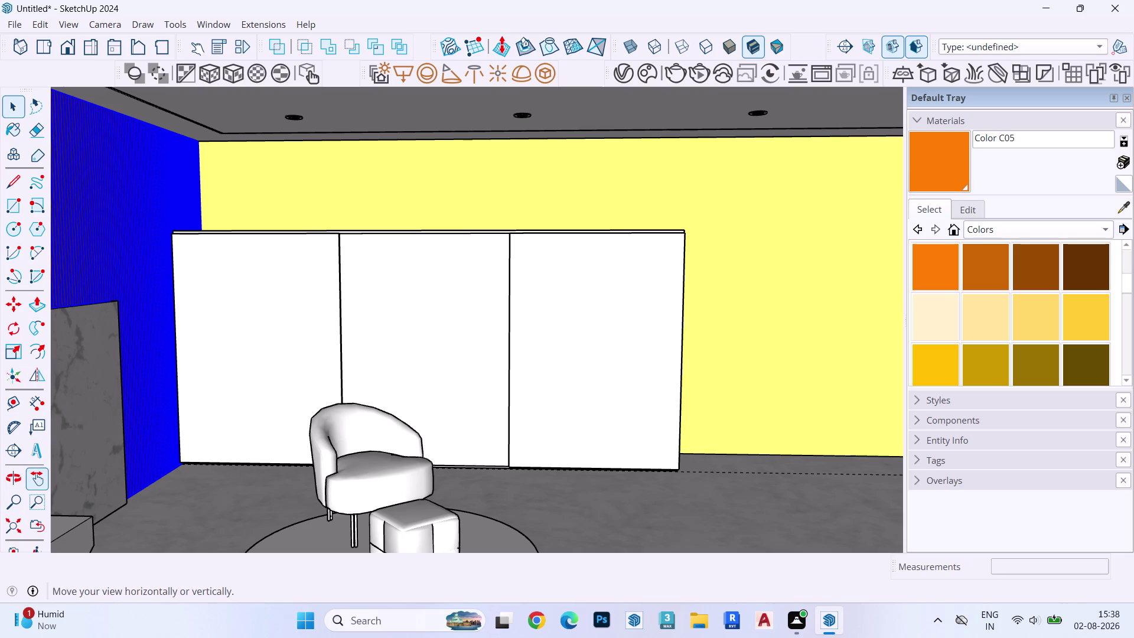
Return to the previous view and orbit past the wardrobe until the room is seen from outside.
scroll(down, 3)
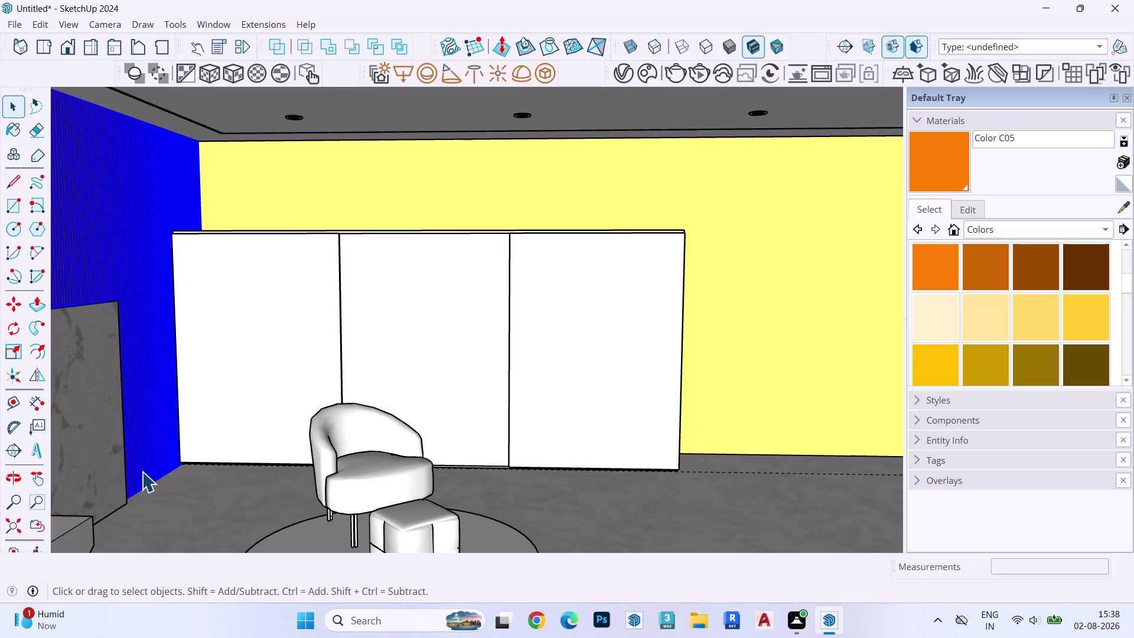
scroll(down, 3)
scroll(down, 3)
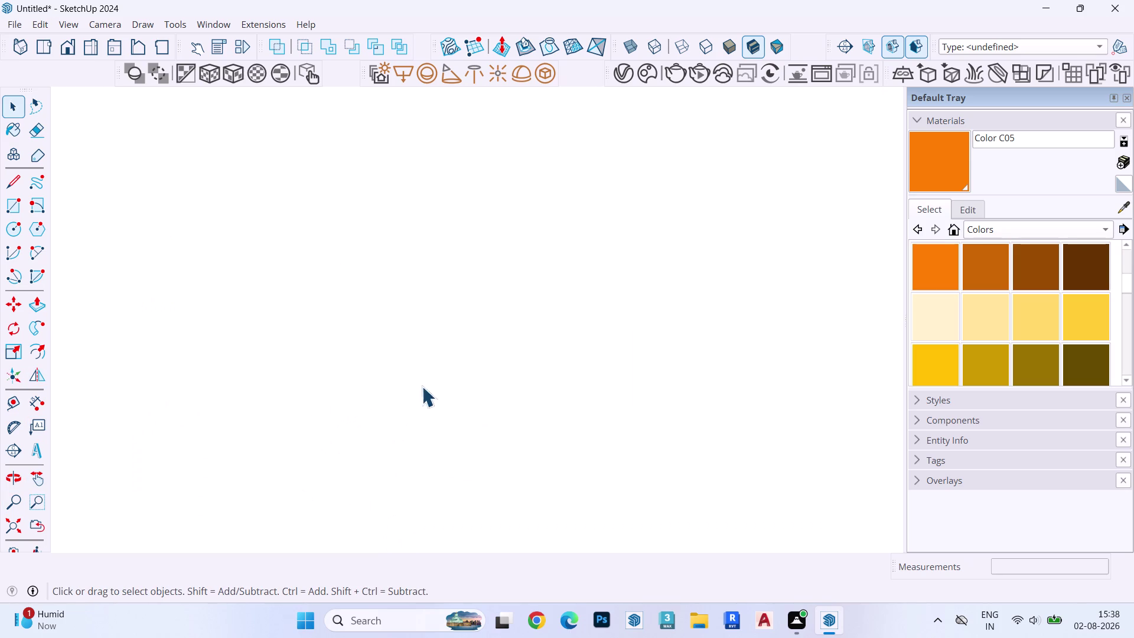
click(41, 522)
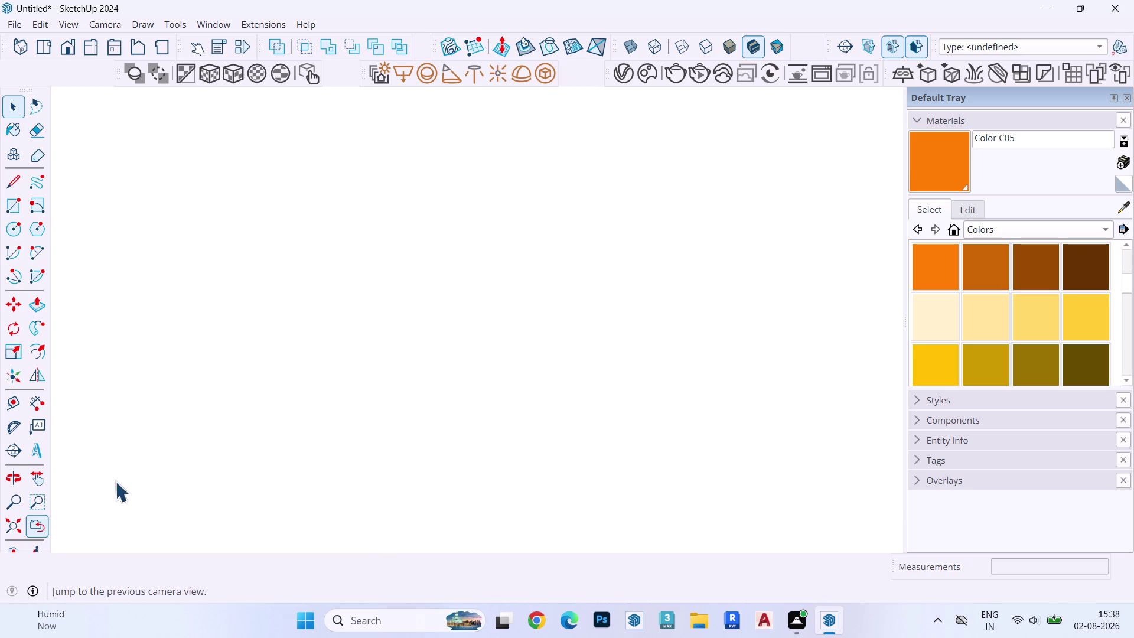
middle_drag(473, 388, 247, 416)
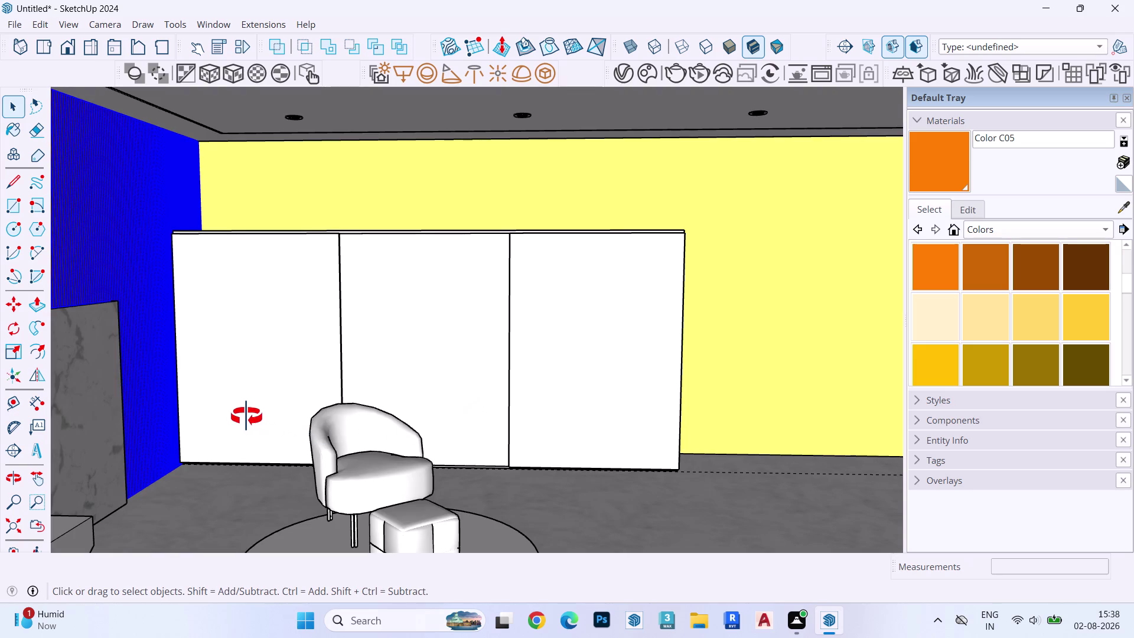
middle_drag(246, 416, 245, 416)
middle_drag(456, 348, 262, 367)
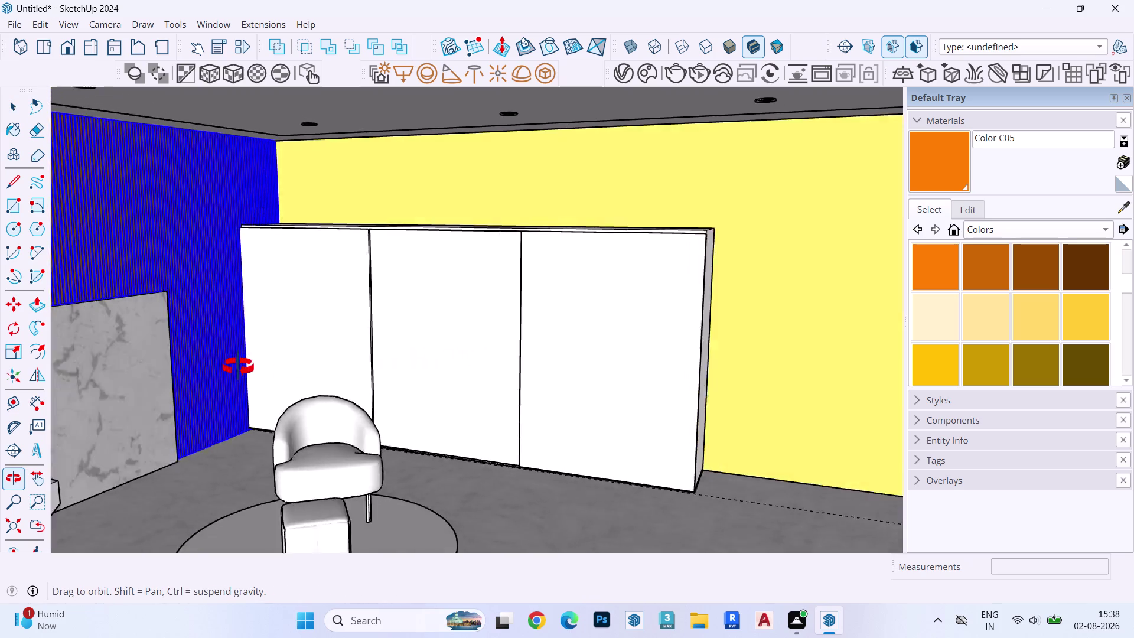
middle_drag(262, 367, 0, 349)
Zoom out and orbit to view the bedroom box from outside.
scroll(down, 3)
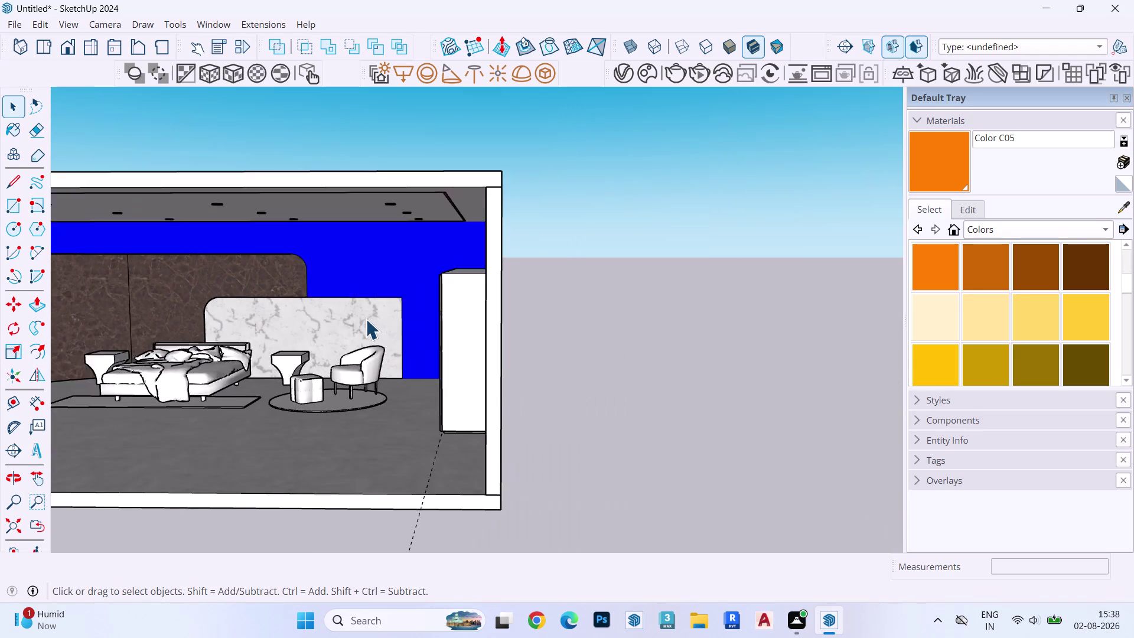
scroll(down, 3)
click(604, 280)
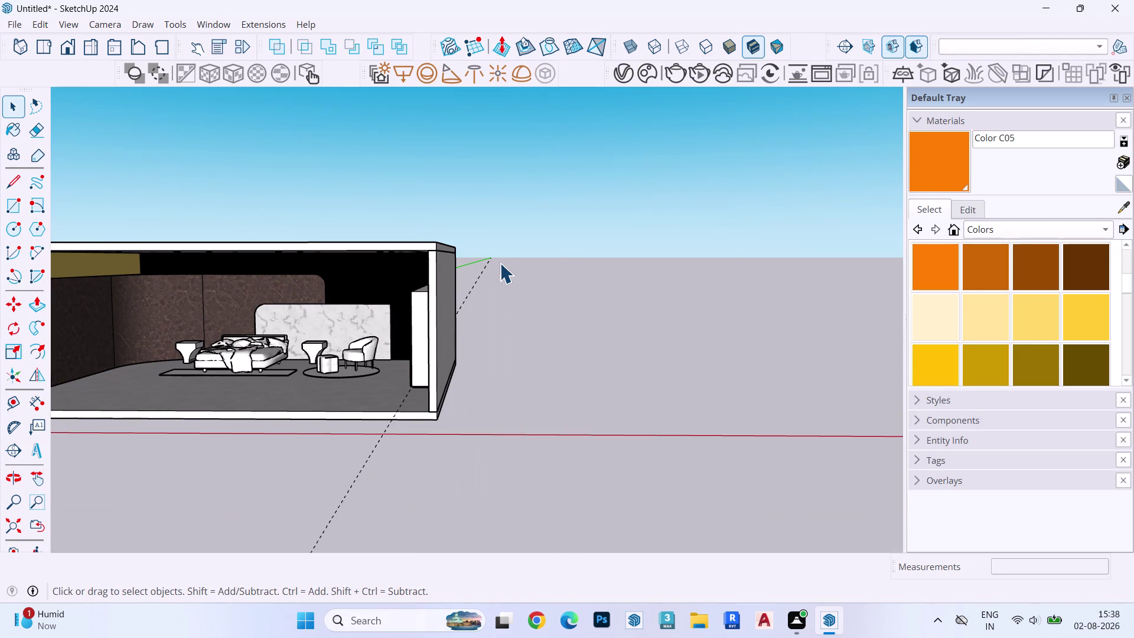
scroll(down, 3)
scroll(up, 3)
middle_drag(185, 274, 250, 260)
scroll(down, 3)
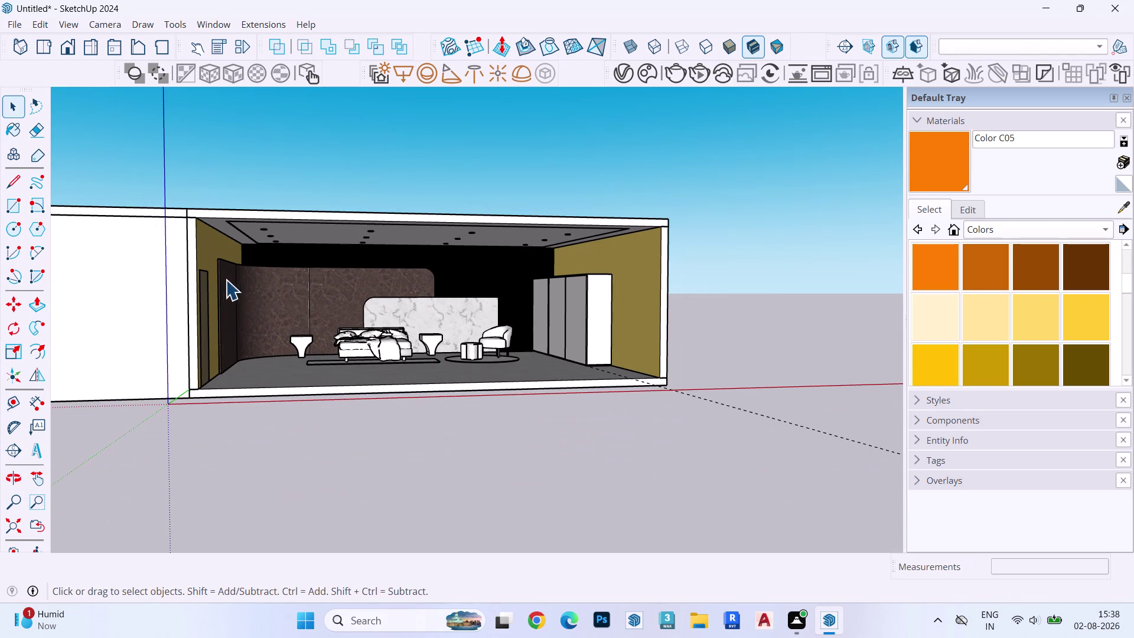
Orbit over the model's roof and down to a front view of the furnished interior.
middle_drag(550, 258, 314, 267)
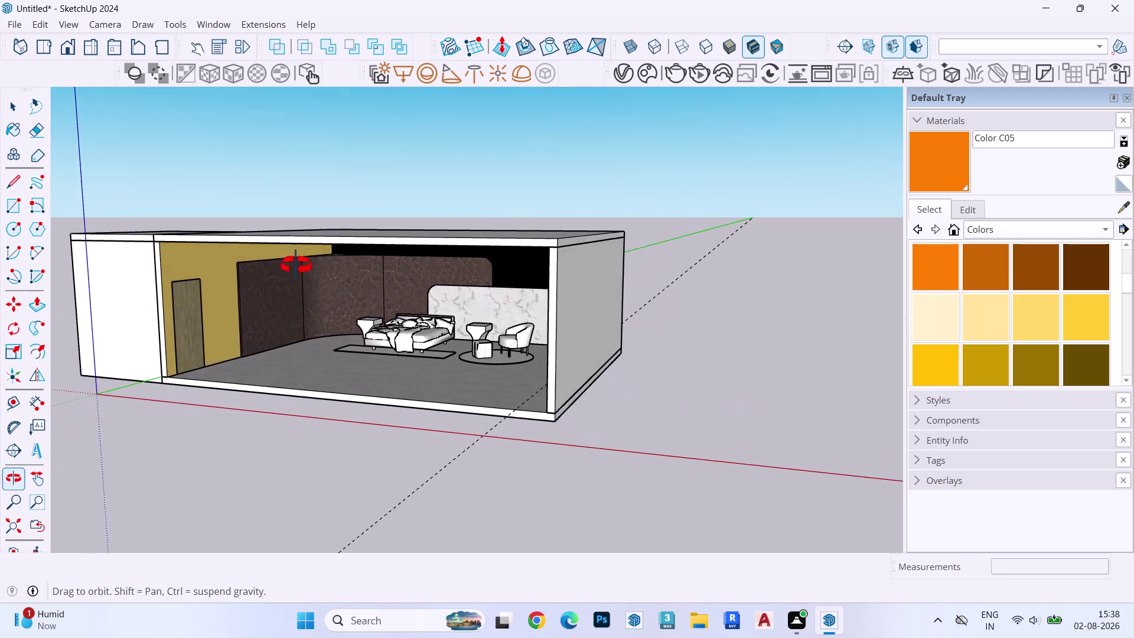
middle_drag(314, 266, 291, 264)
scroll(down, 3)
middle_drag(254, 258, 530, 265)
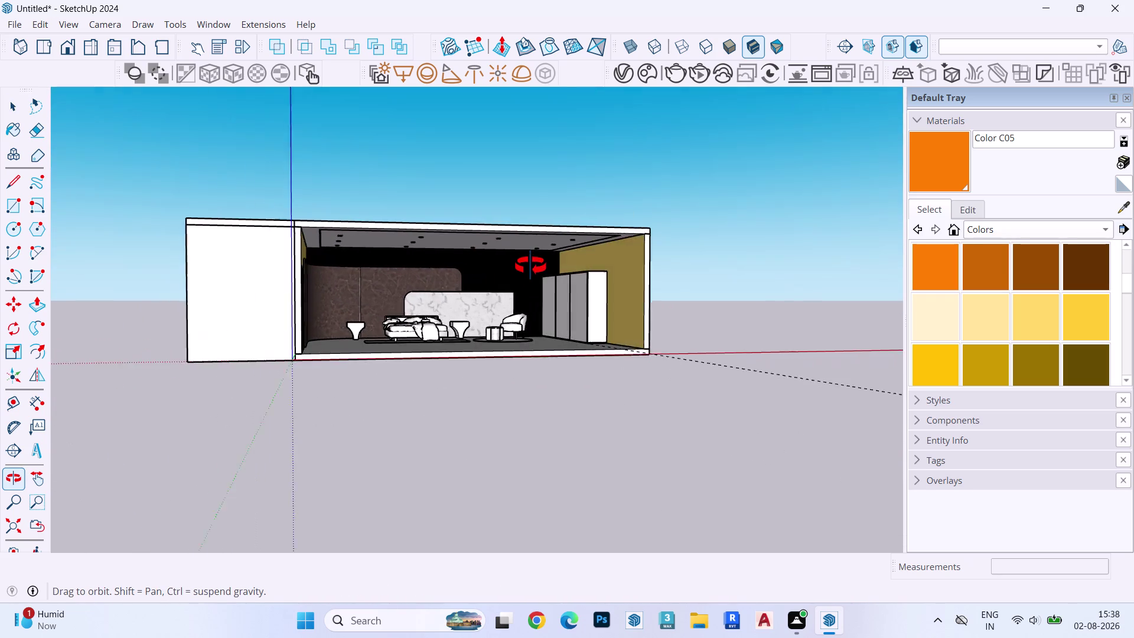
middle_drag(529, 265, 507, 308)
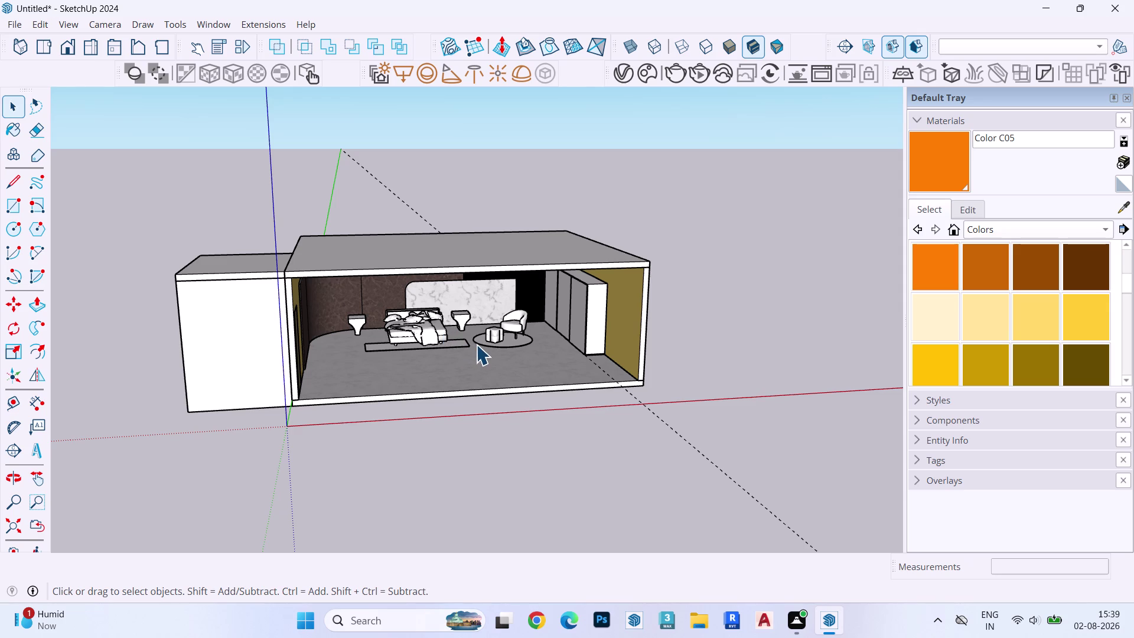
middle_drag(476, 344, 475, 345)
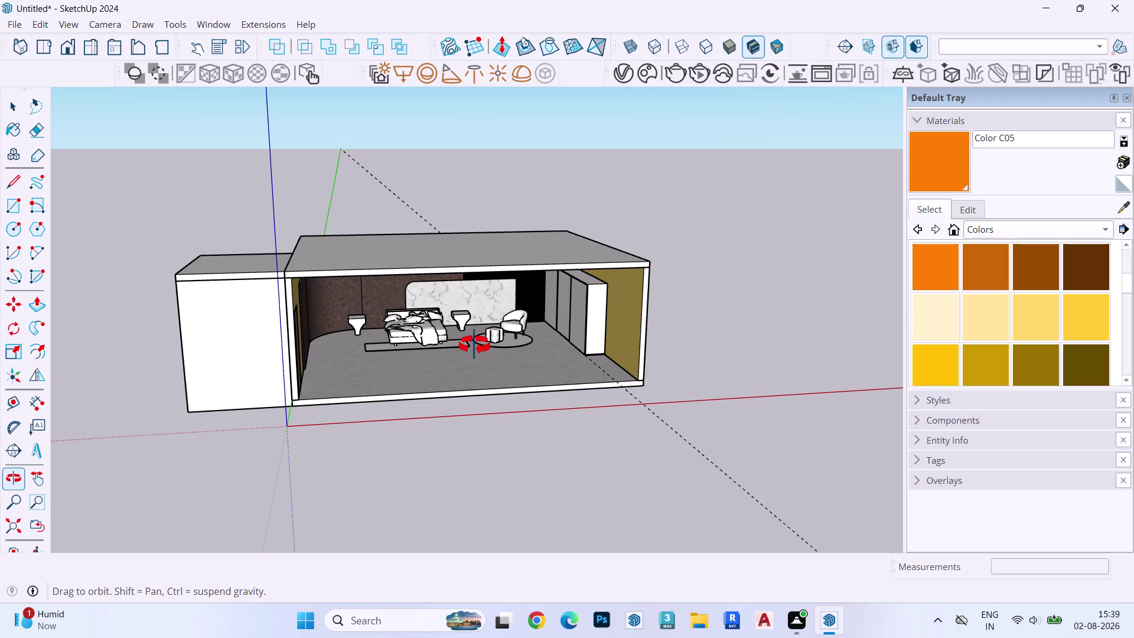
middle_drag(474, 345, 442, 325)
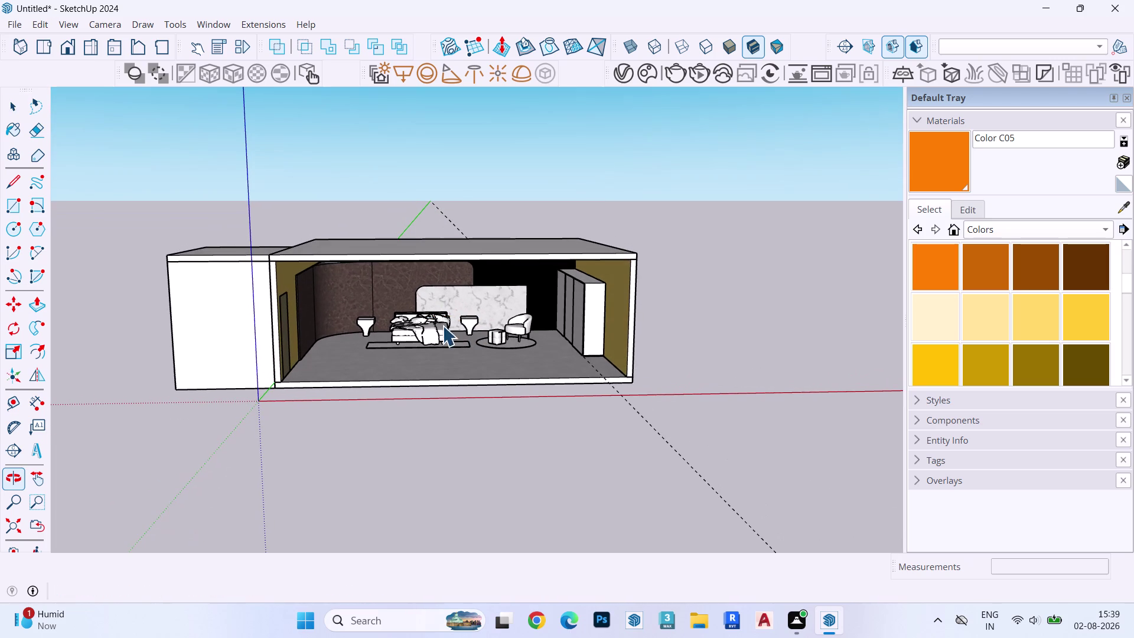